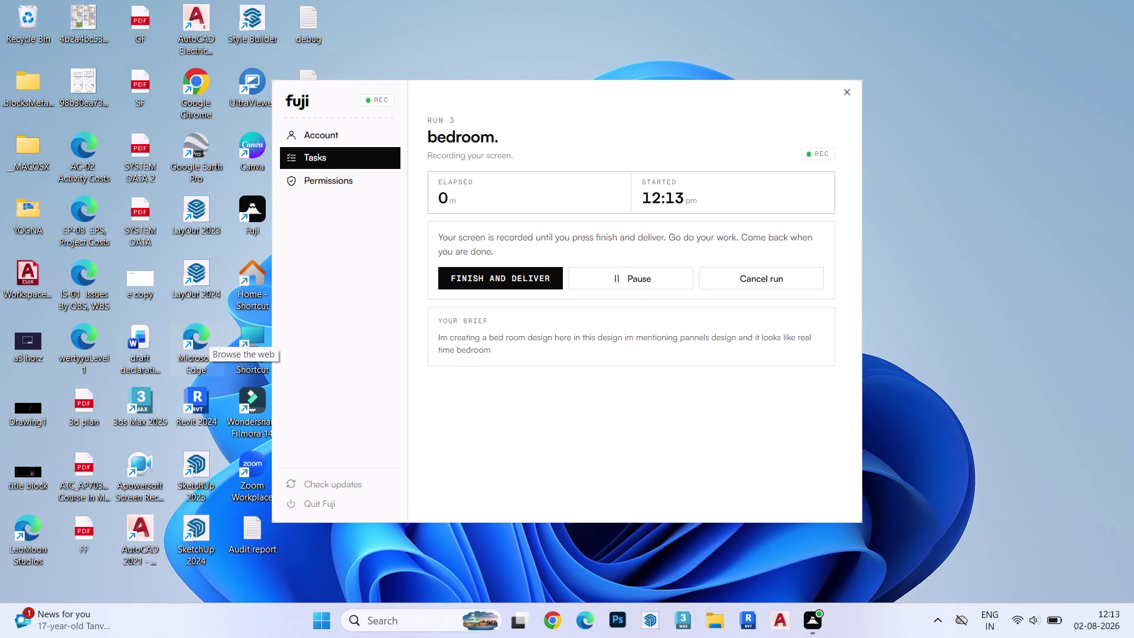
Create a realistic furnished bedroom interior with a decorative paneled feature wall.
click(202, 465)
click(207, 472)
double_click(197, 463)
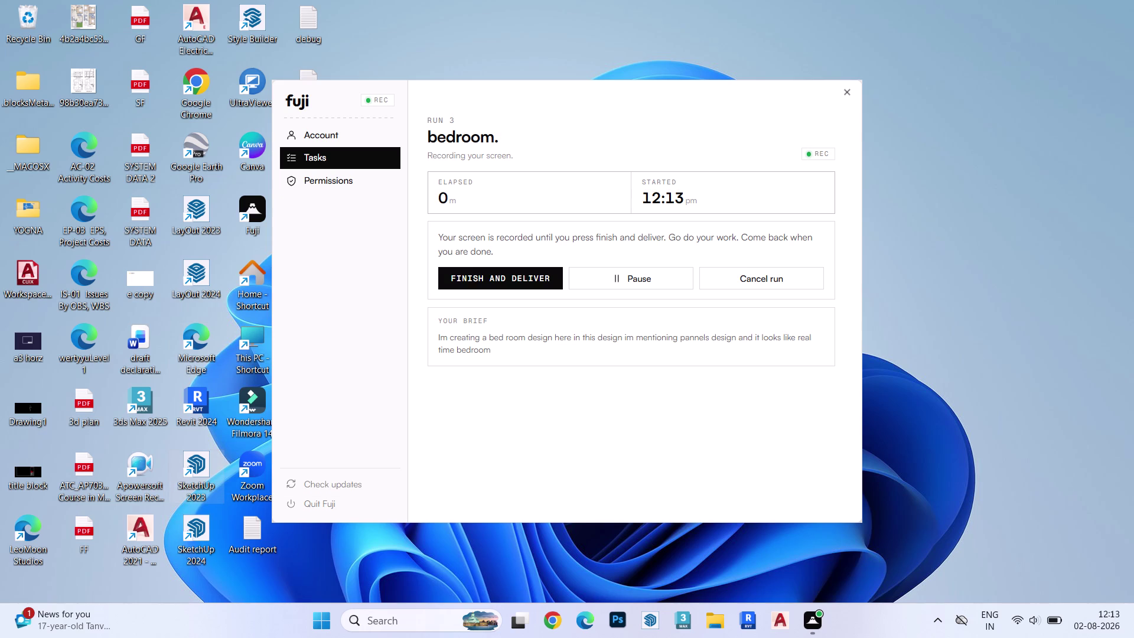